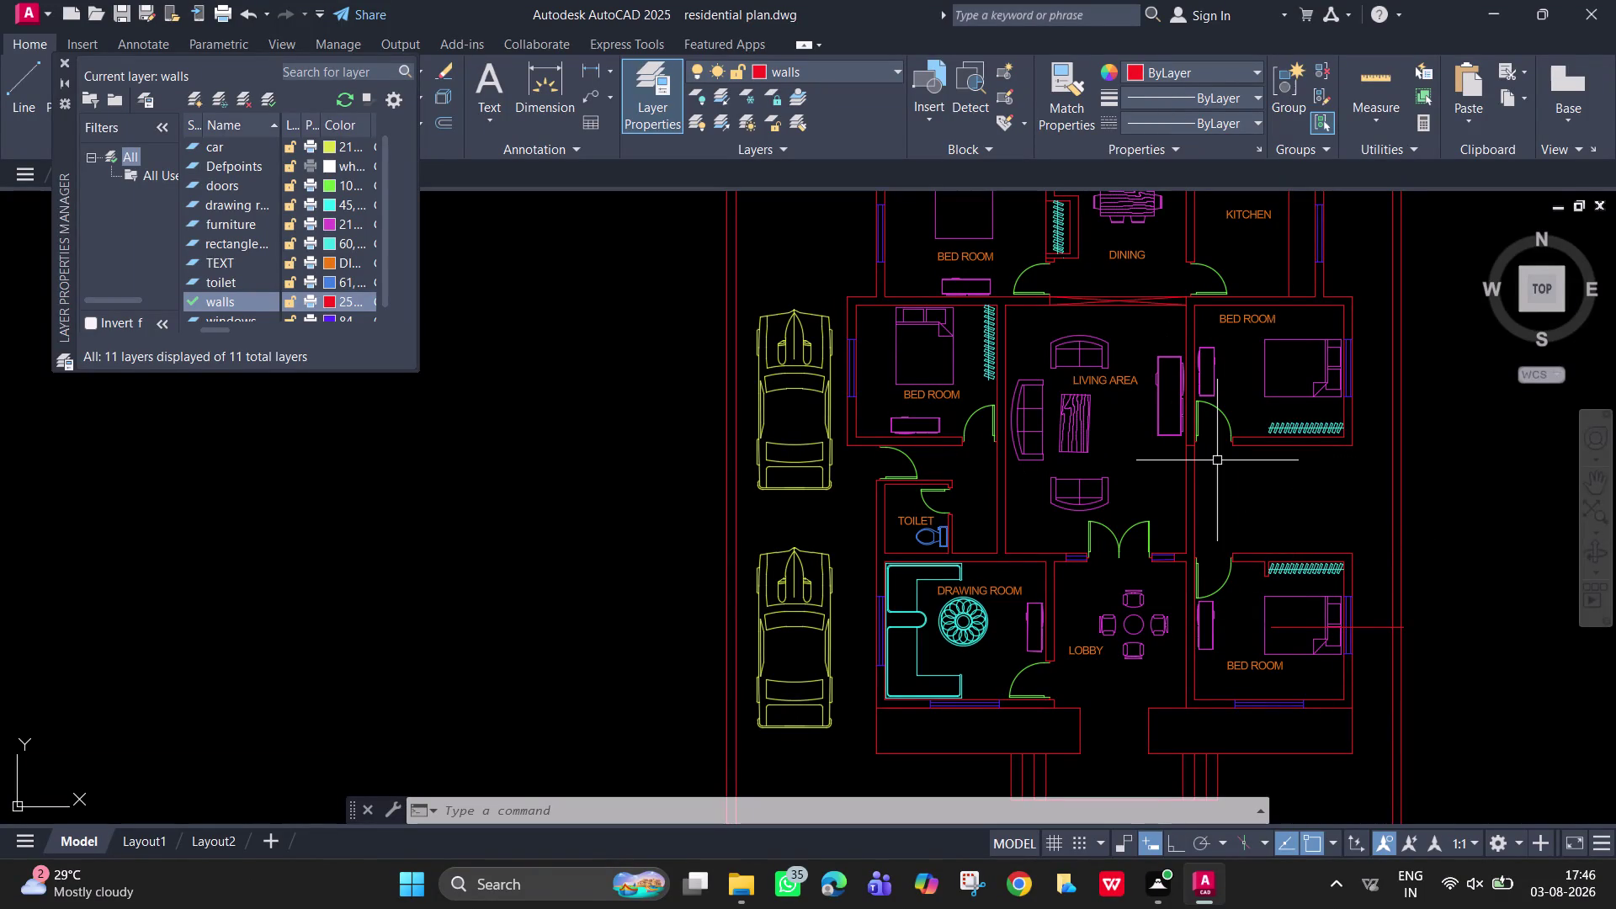
Save the furnished residential plan.dwg with repeated Ctrl+S quick saves.
key(ctrl+s)
key(ctrl+s)
key(ctrl+s)
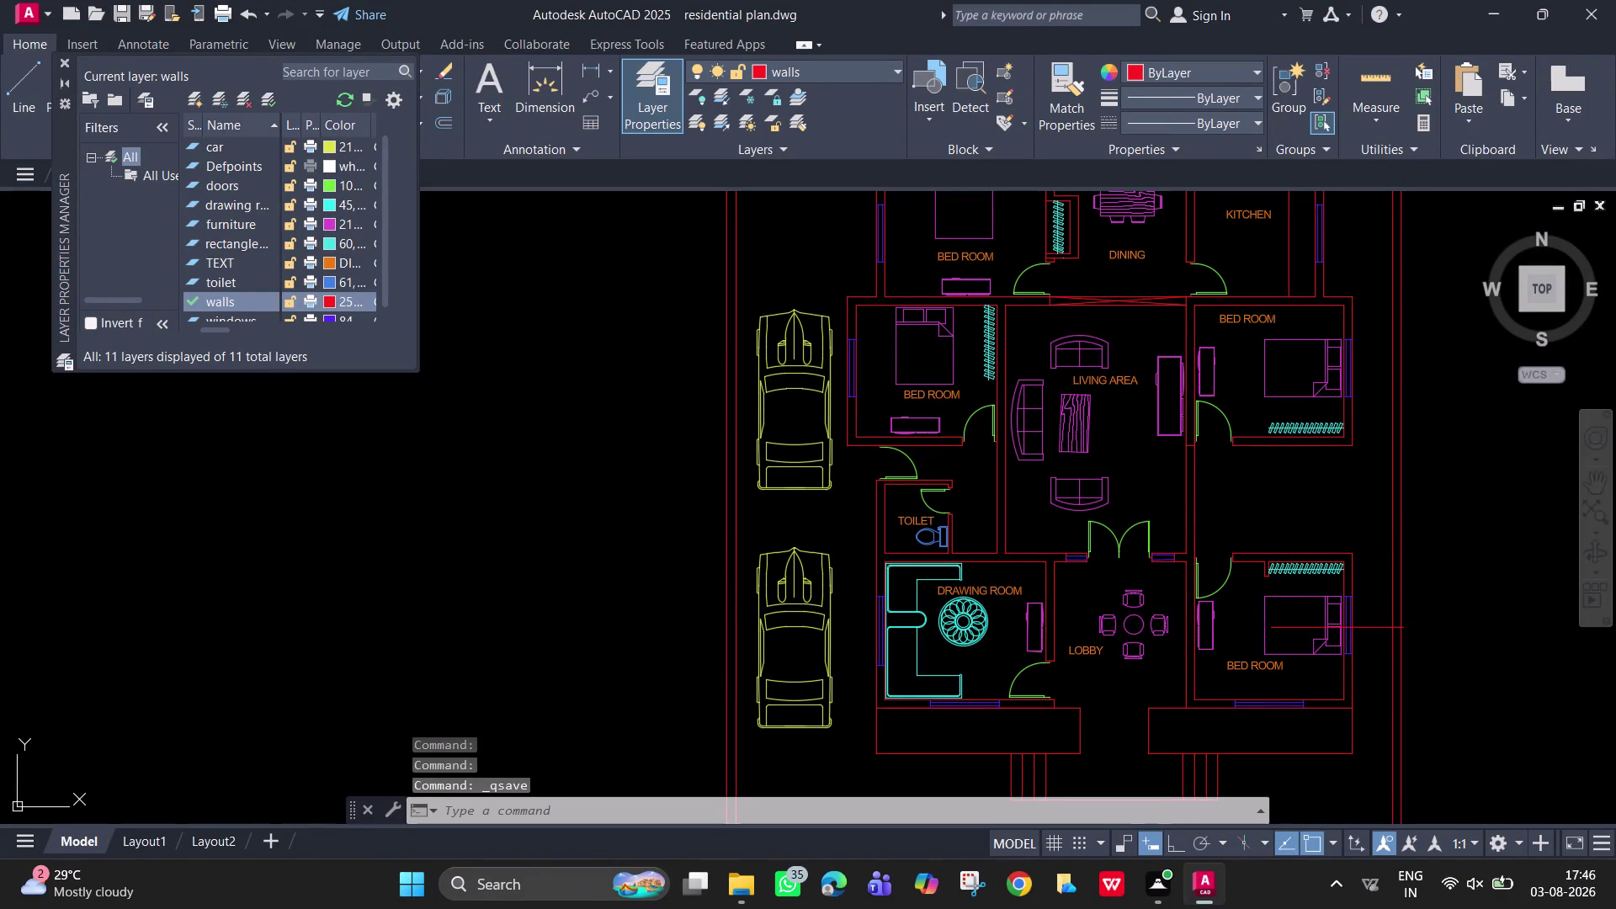
key(ctrl+s)
key(ctrl+s)
key(ctrl+s)
key(ctrl+s)
key(ctrl+s)
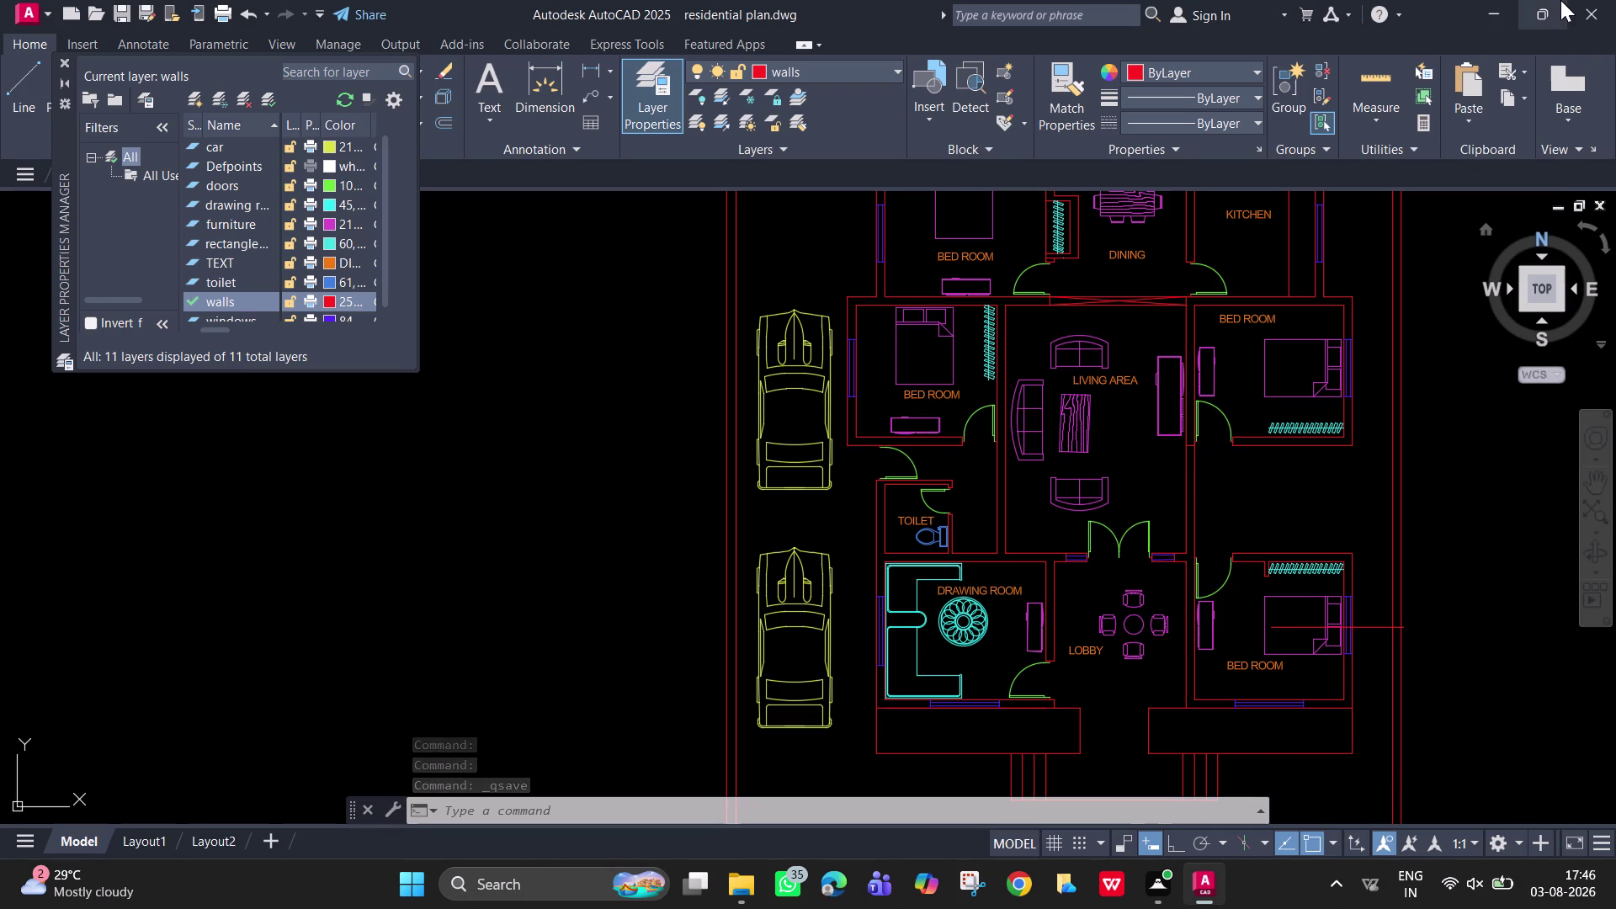
key(ctrl+s)
key(ctrl+s)
key(ctrl+s)
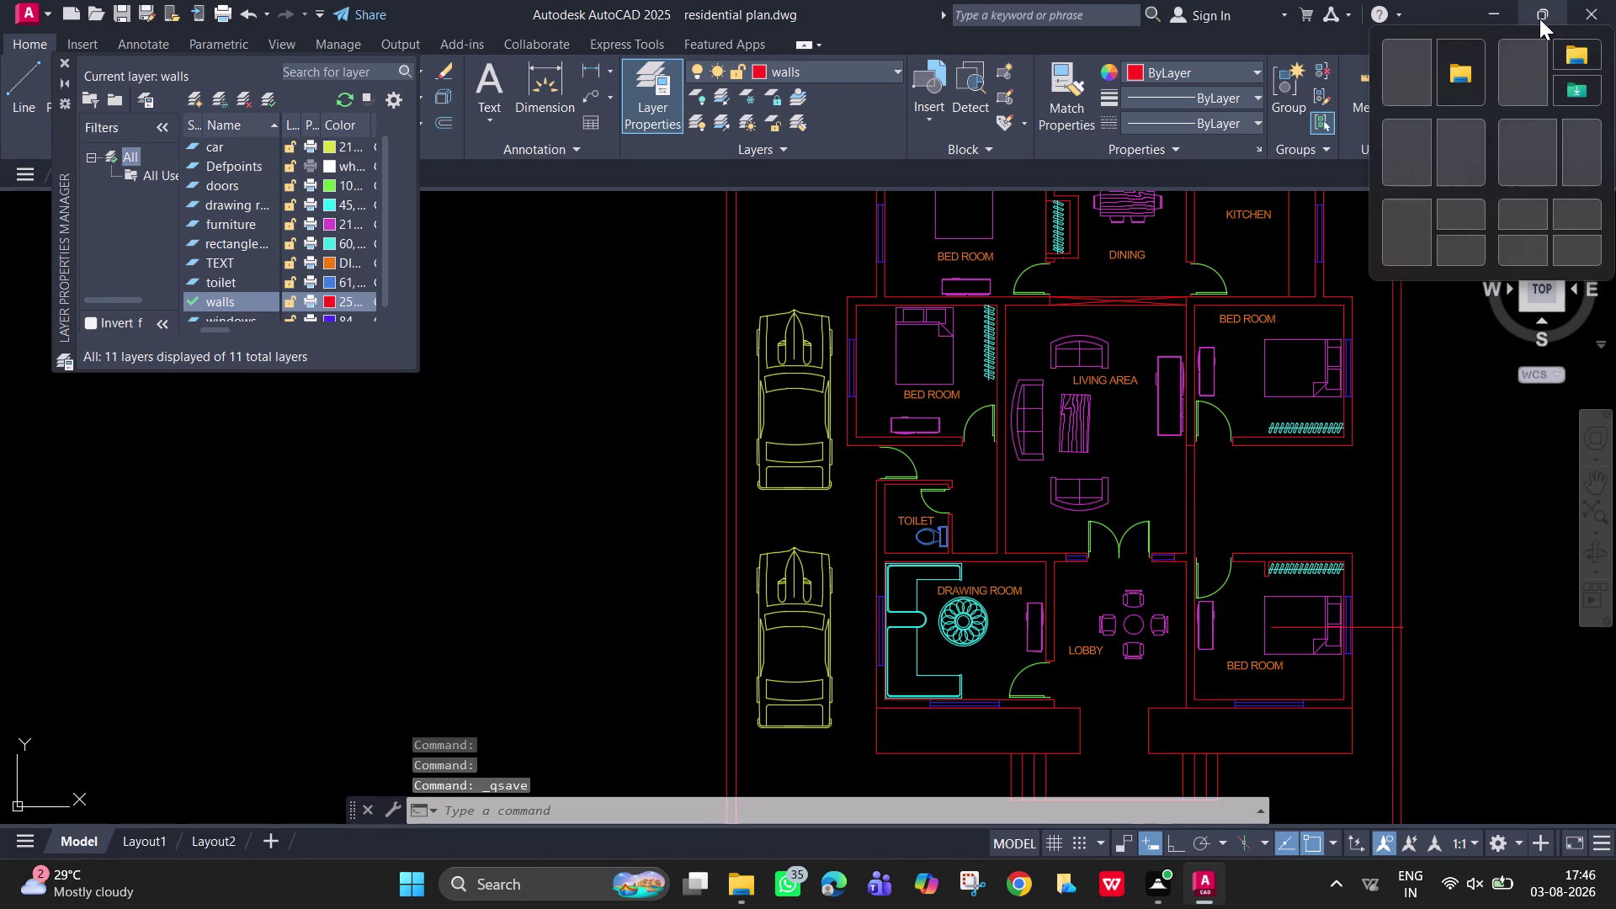
key(ctrl+s)
key(ctrl+s)
key(ctrl+s)
key(ctrl+s)
key(ctrl+s)
key(ctrl+s)
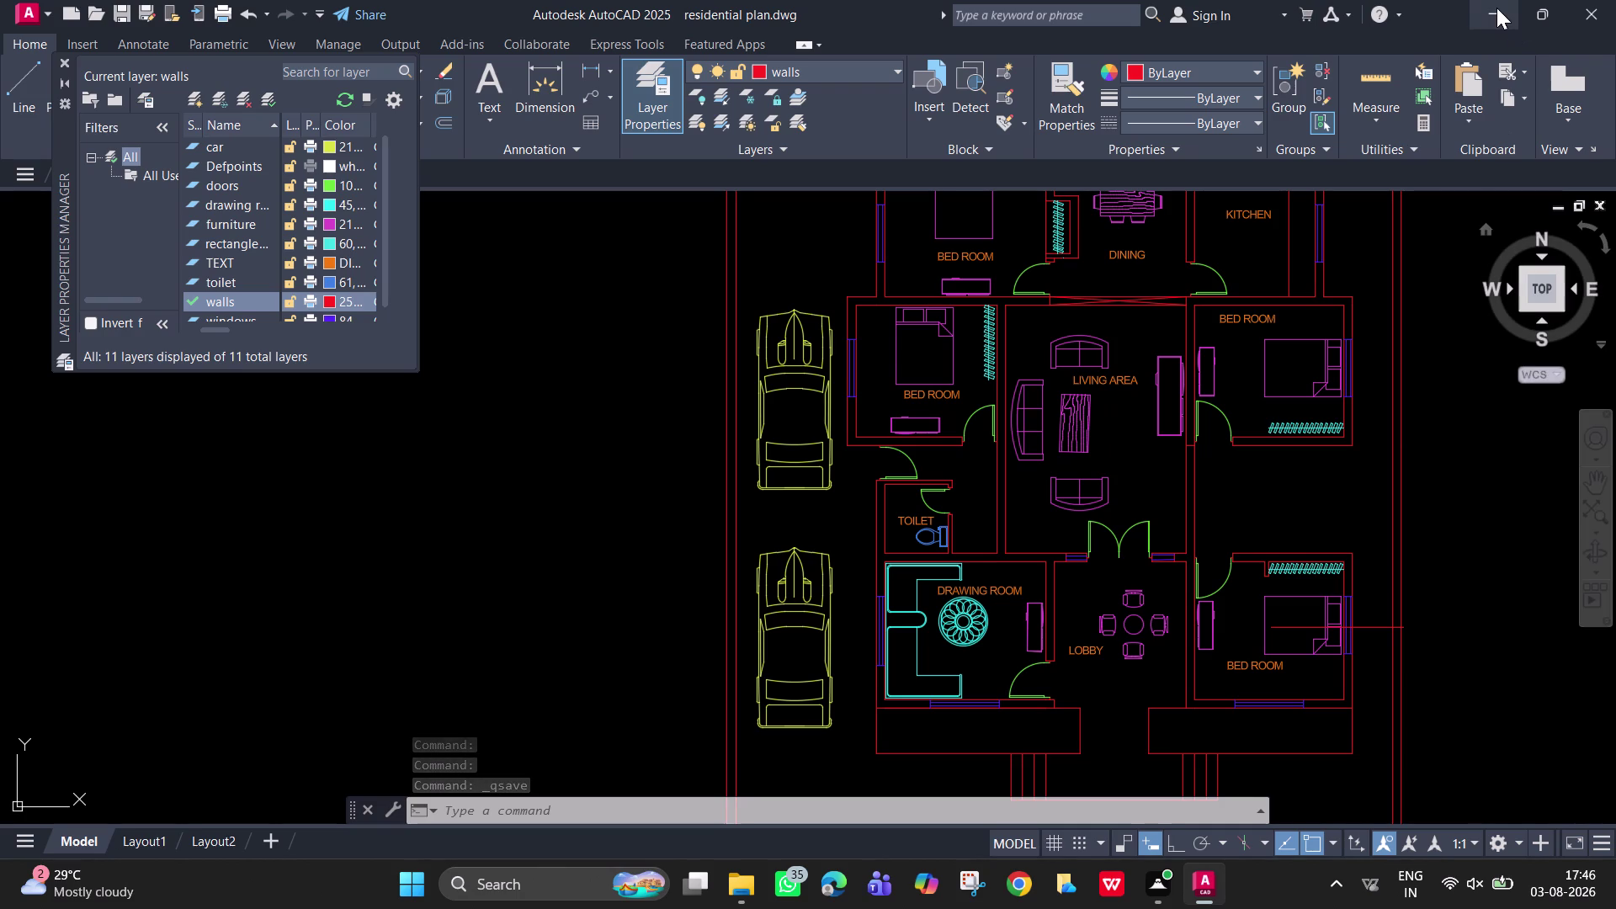
Zoom out and pan to centre the plan, showing the top kitchens and bottom door openings.
scroll(down, 3)
middle_drag(1249, 332, 1209, 418)
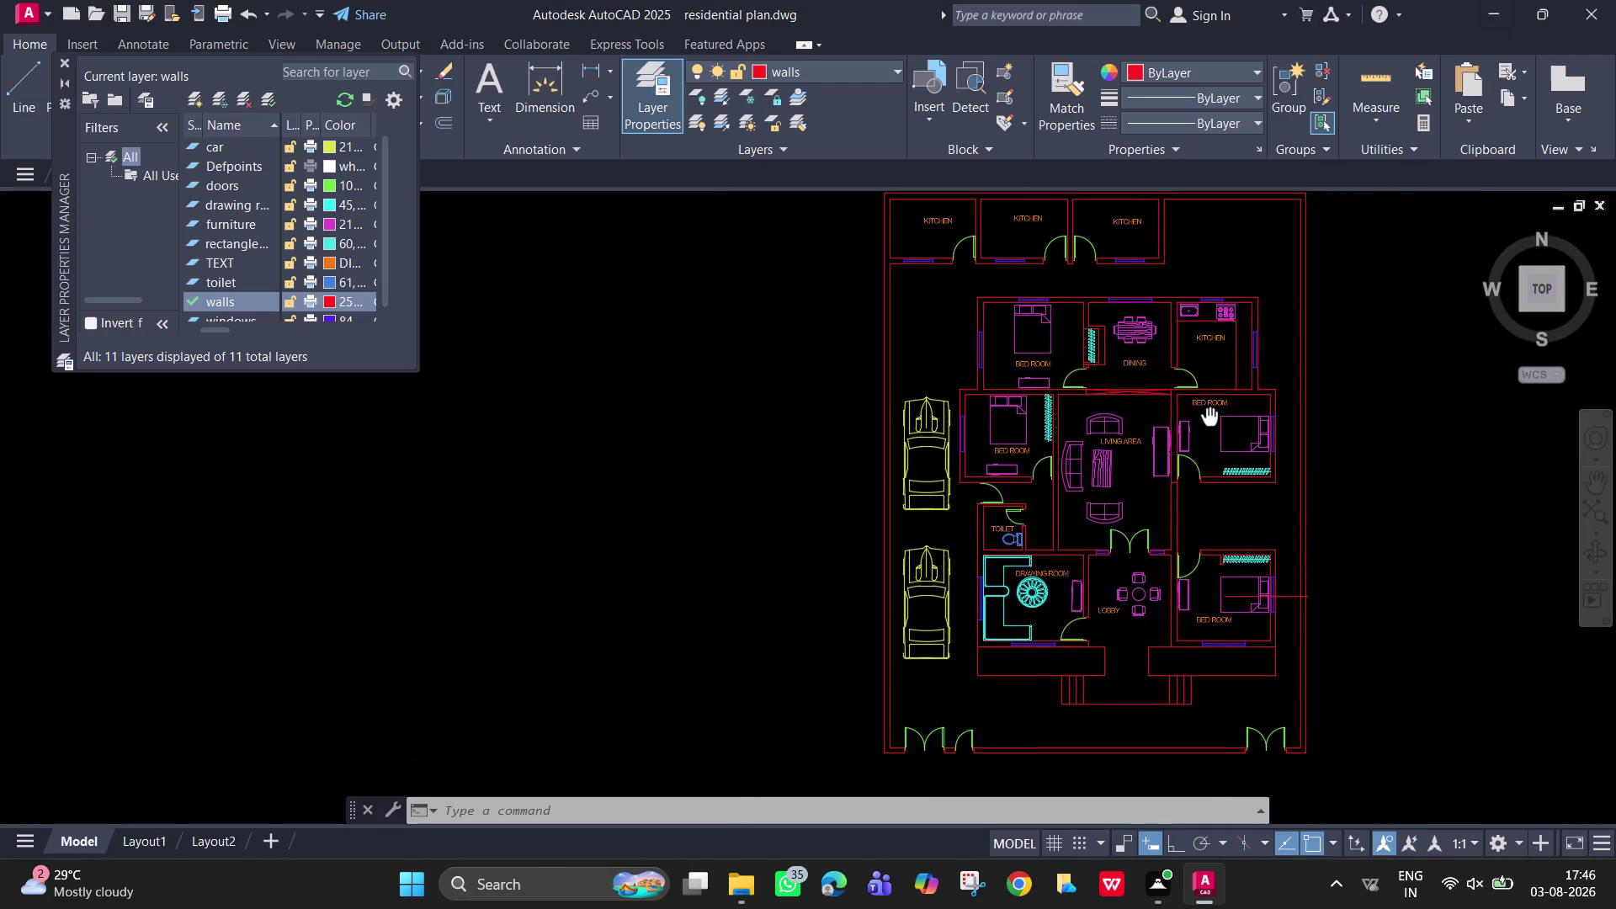
middle_drag(1210, 418, 1162, 483)
middle_drag(1165, 438, 1184, 394)
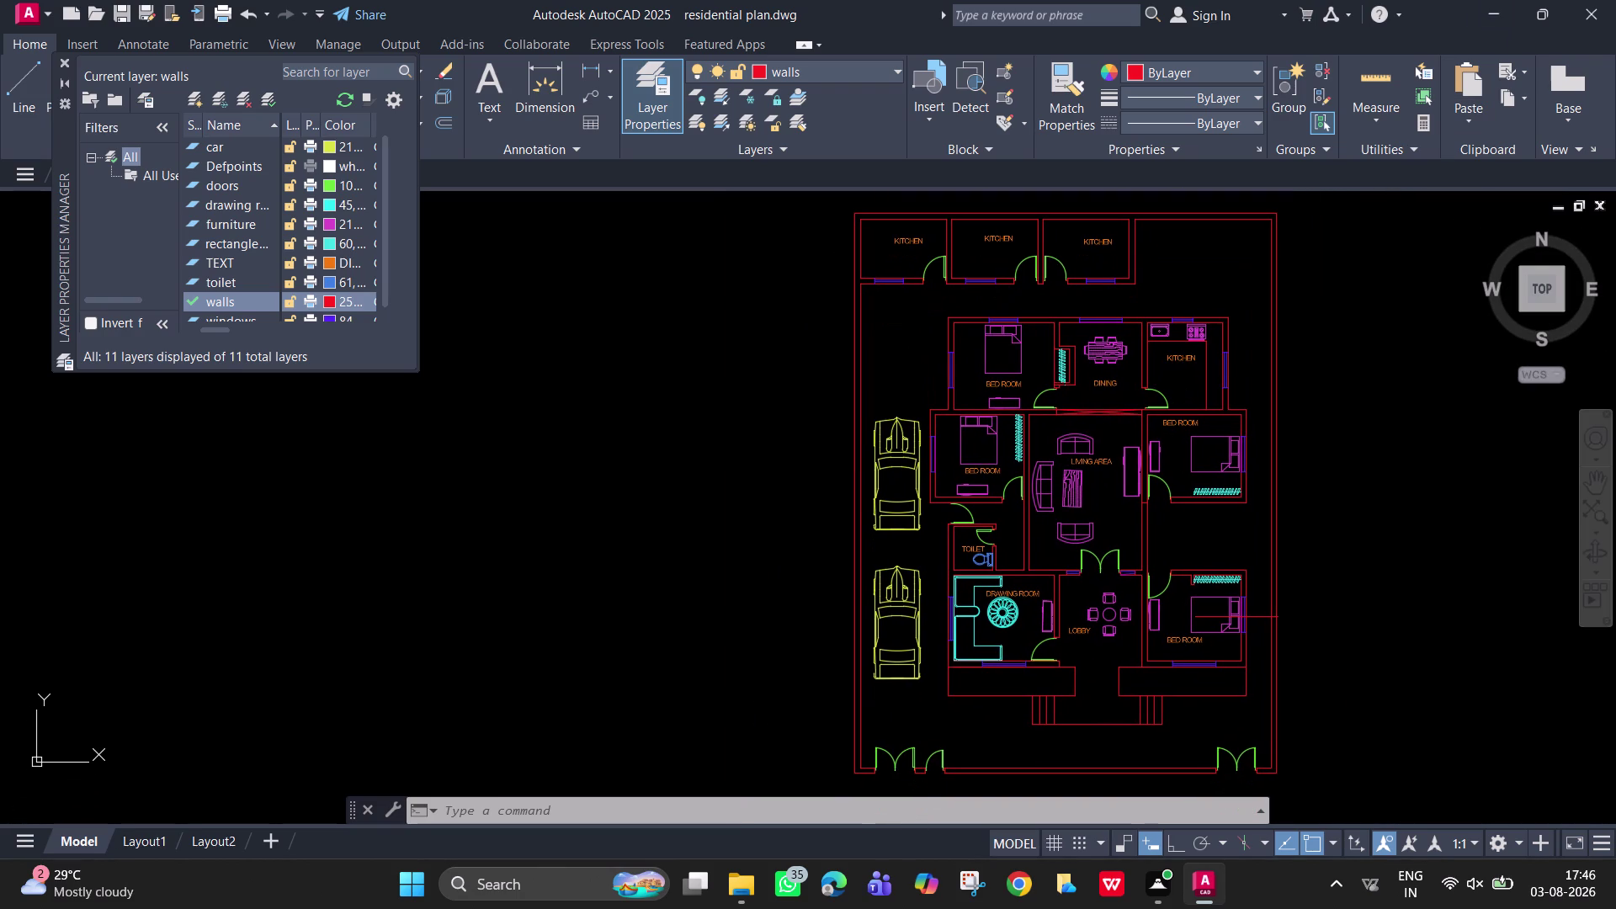
scroll(up, 3)
scroll(down, 3)
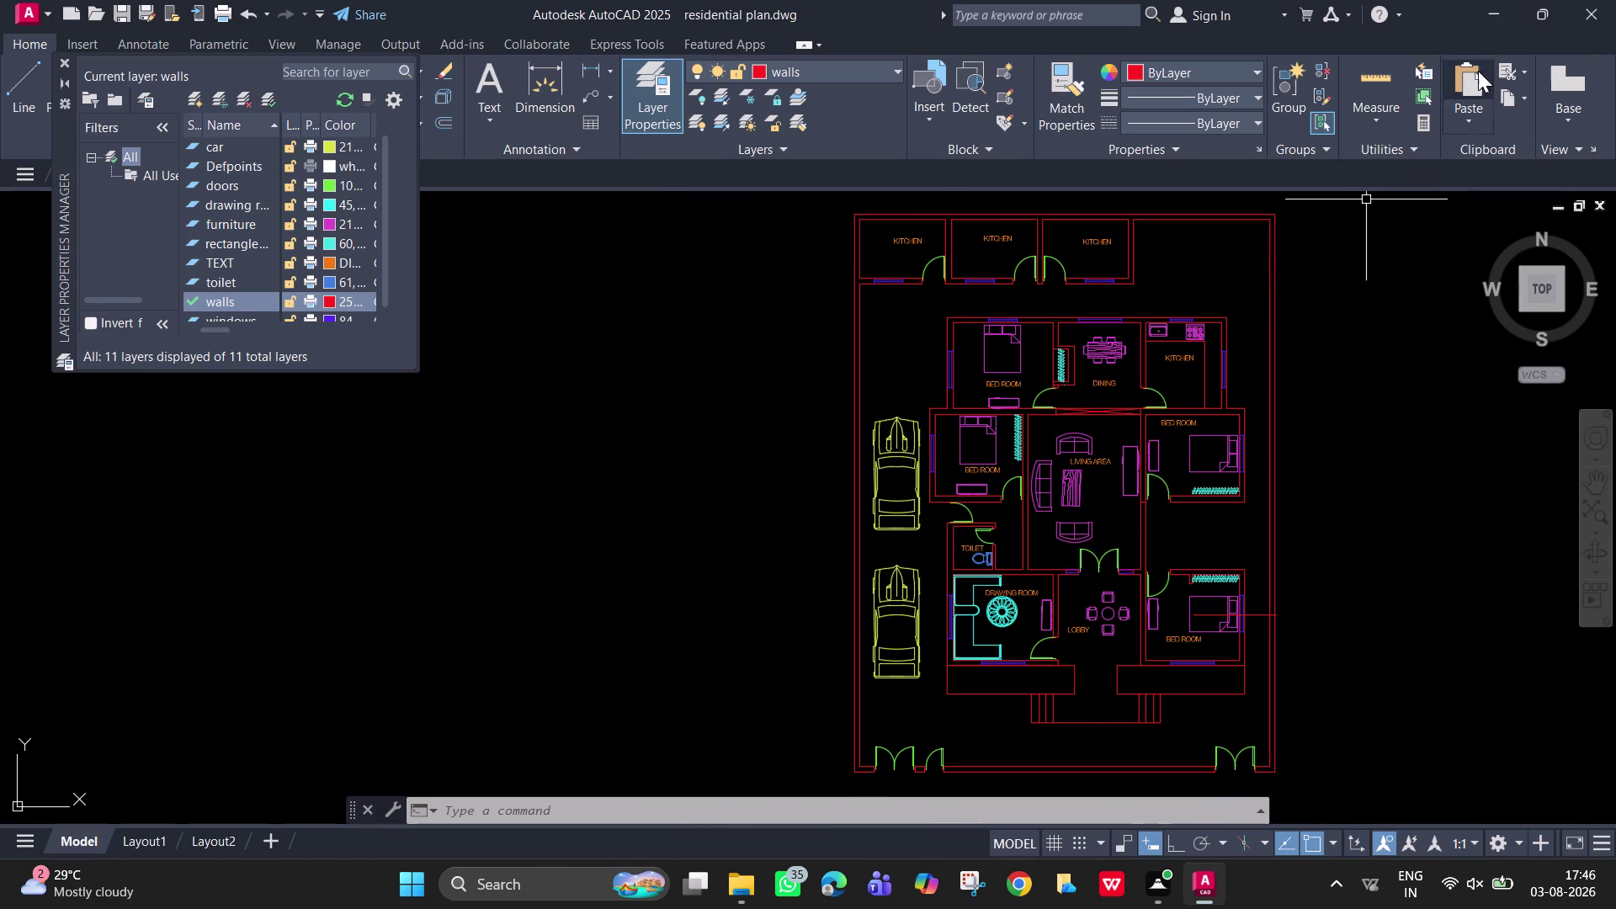